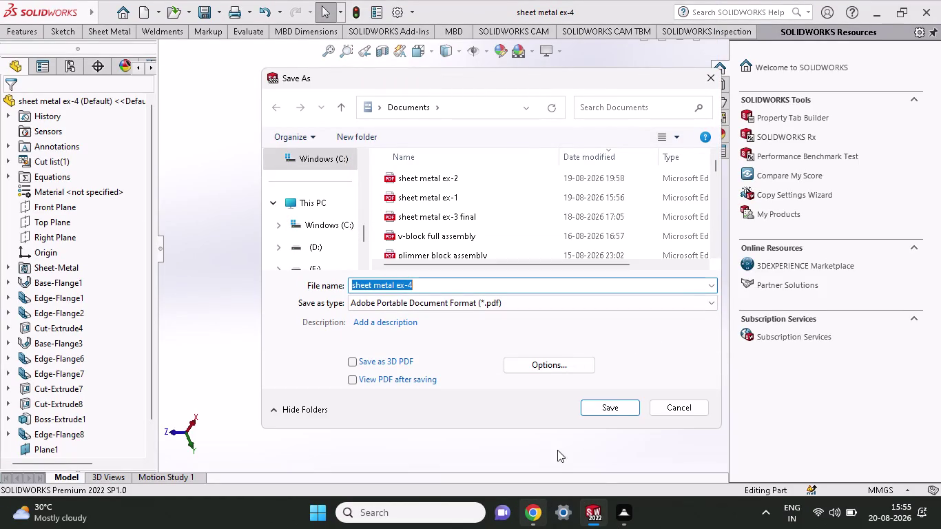
Save the part as Adobe PDF 'sheet metal ex-4' in Documents.
click(628, 408)
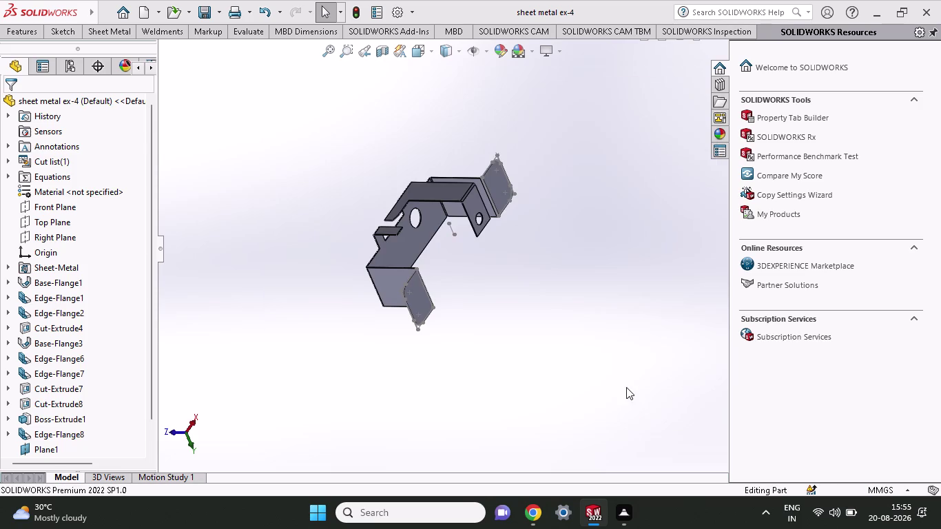